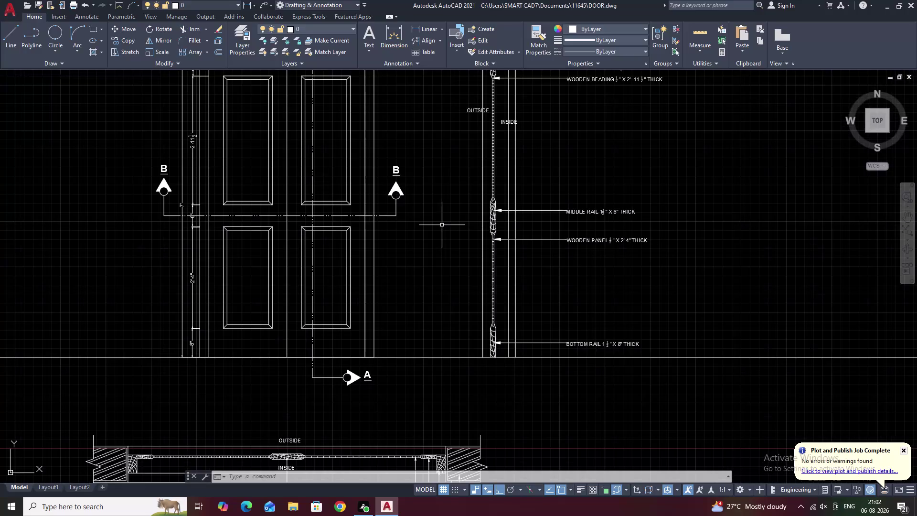
Zoom out and pan to center the door elevation, section and plan on screen.
scroll(down, 3)
middle_drag(440, 225, 447, 221)
middle_drag(410, 218, 434, 223)
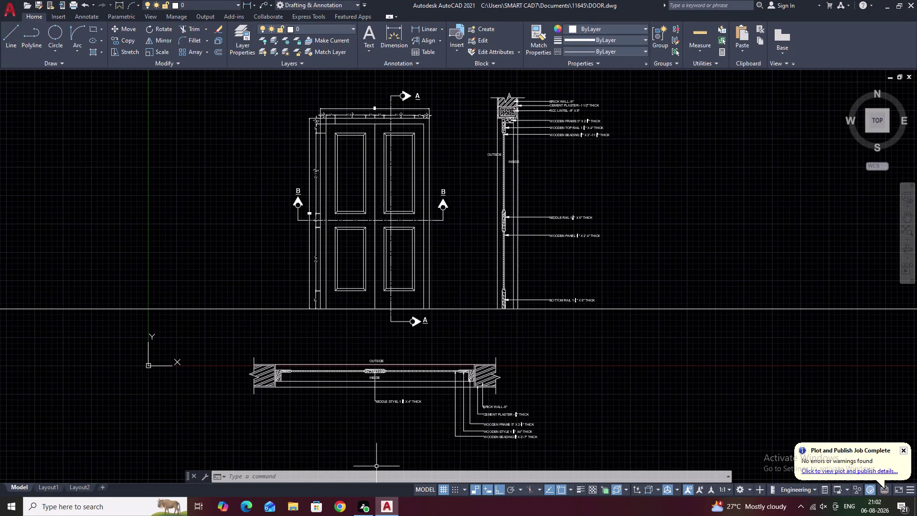